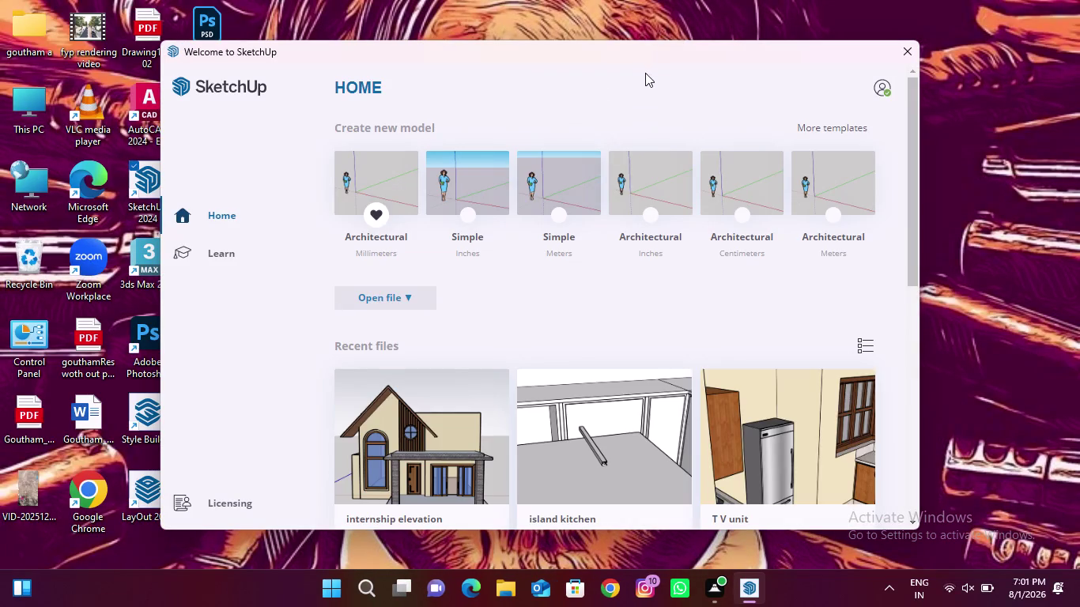
Drag the Welcome to SketchUp window down the desktop so the recent files drop out of view.
drag(647, 45, 704, 406)
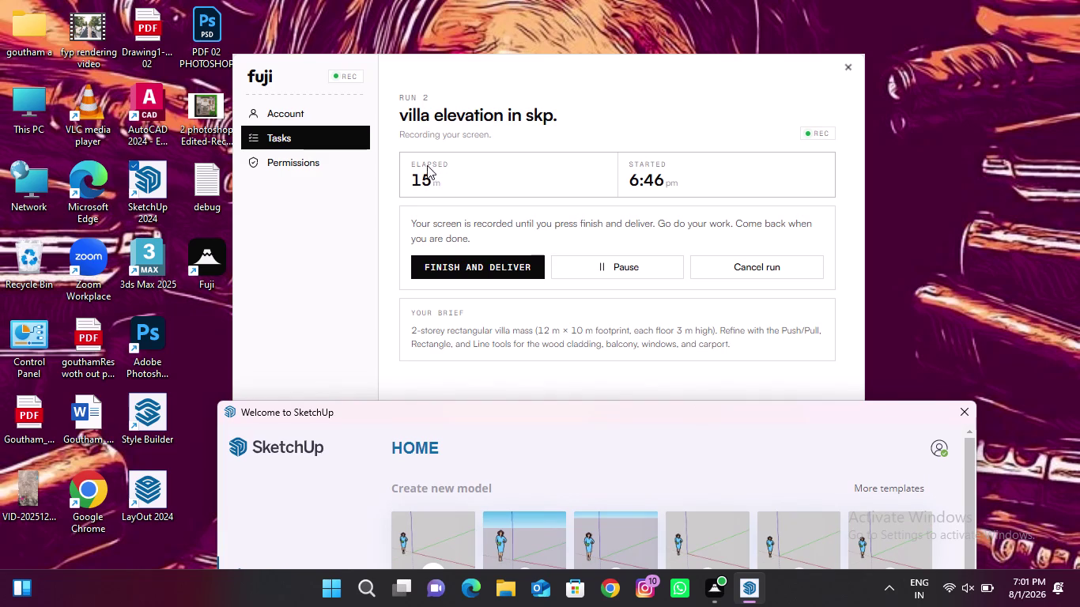